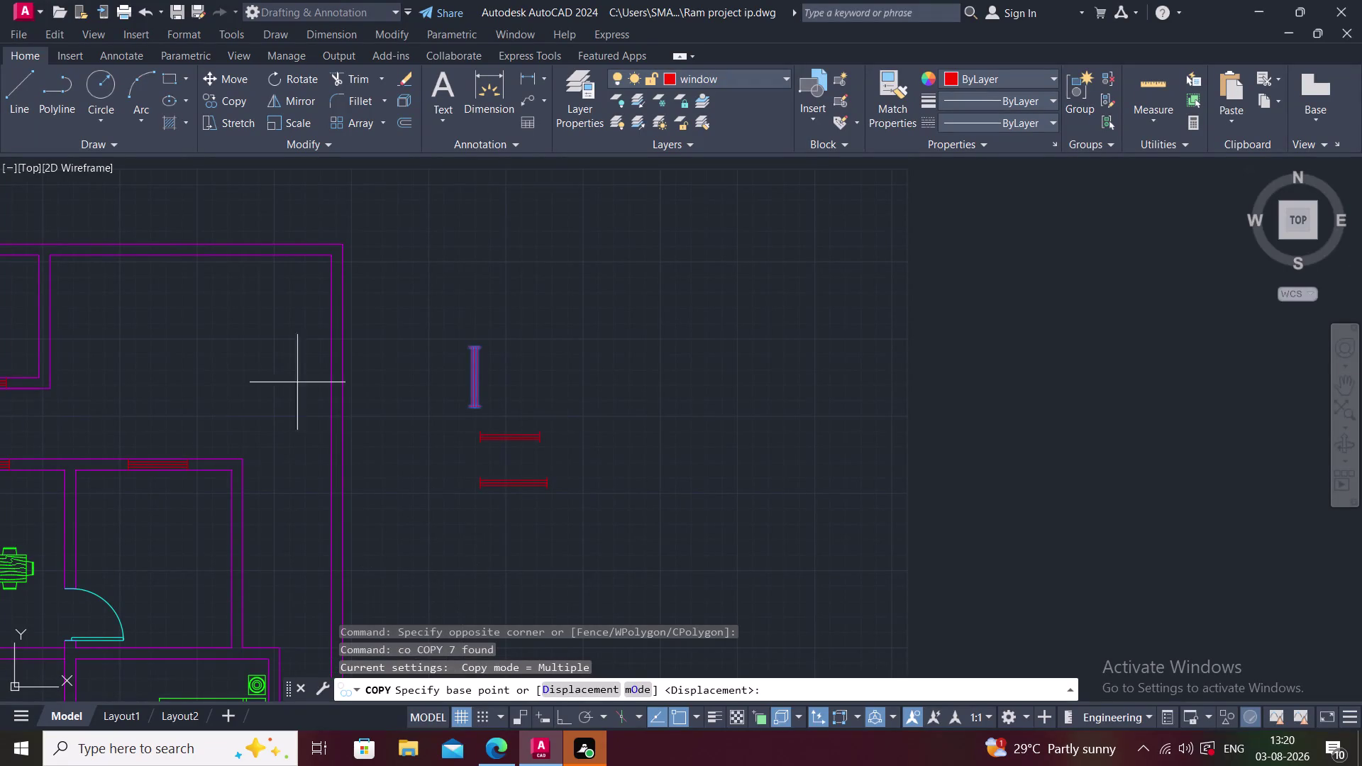
Try the Multileader and Add Leader options from the Leader dropdown on the window lines.
click(527, 100)
click(542, 98)
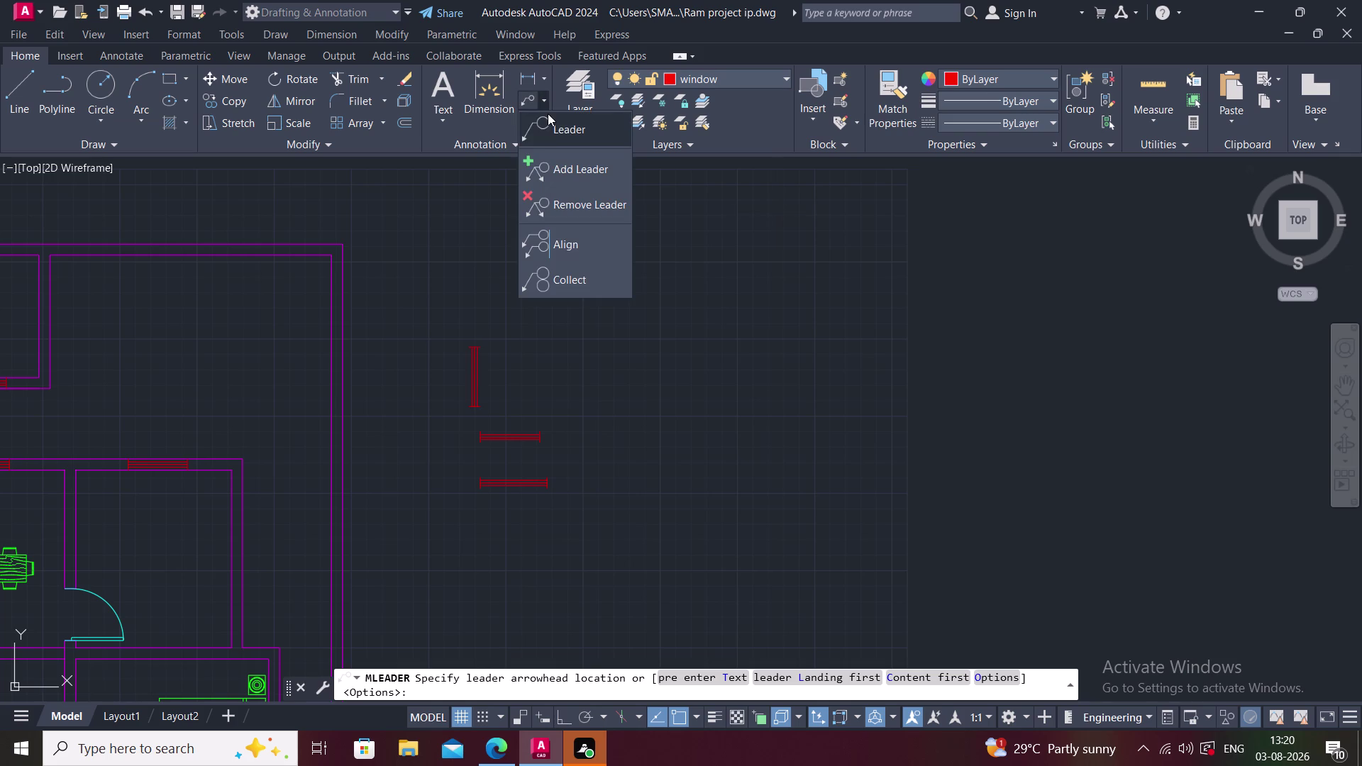
click(541, 160)
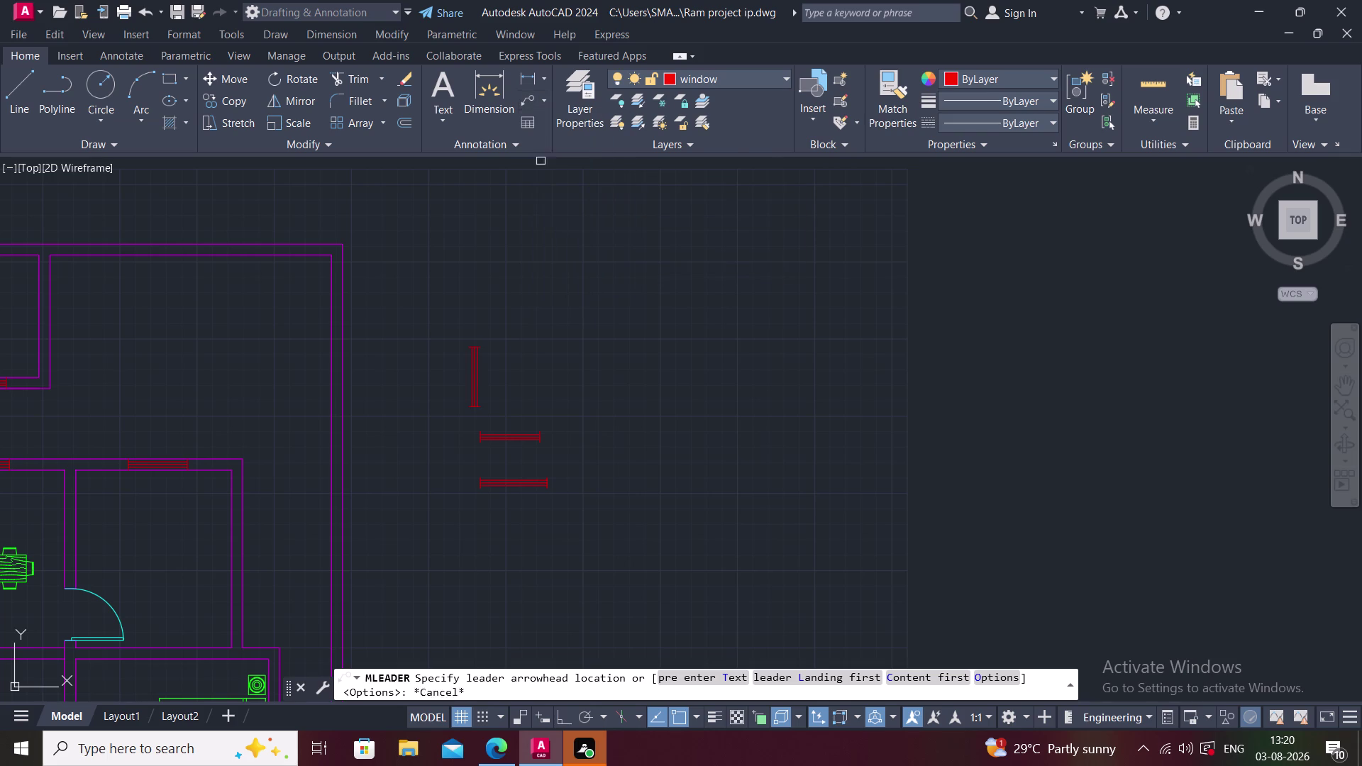
click(301, 310)
click(470, 302)
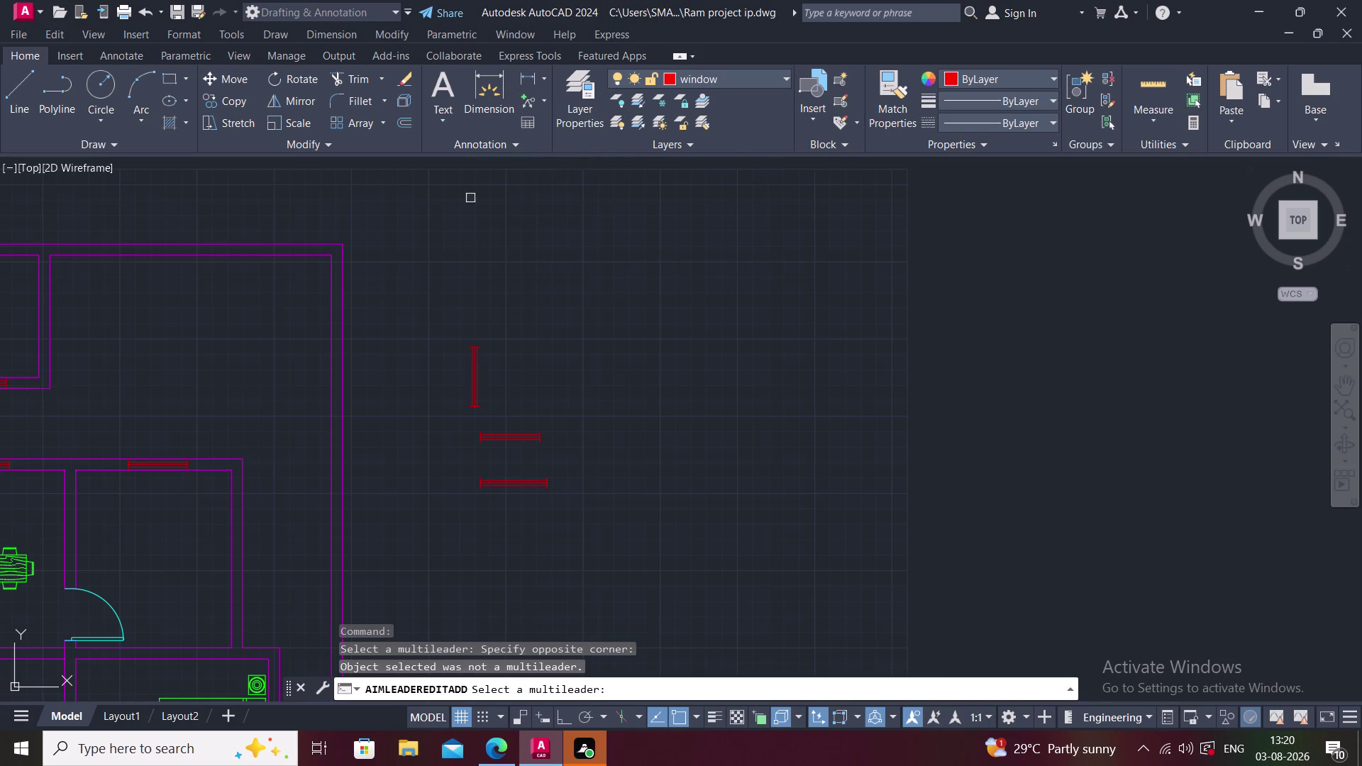
click(531, 97)
middle_drag(477, 216, 560, 165)
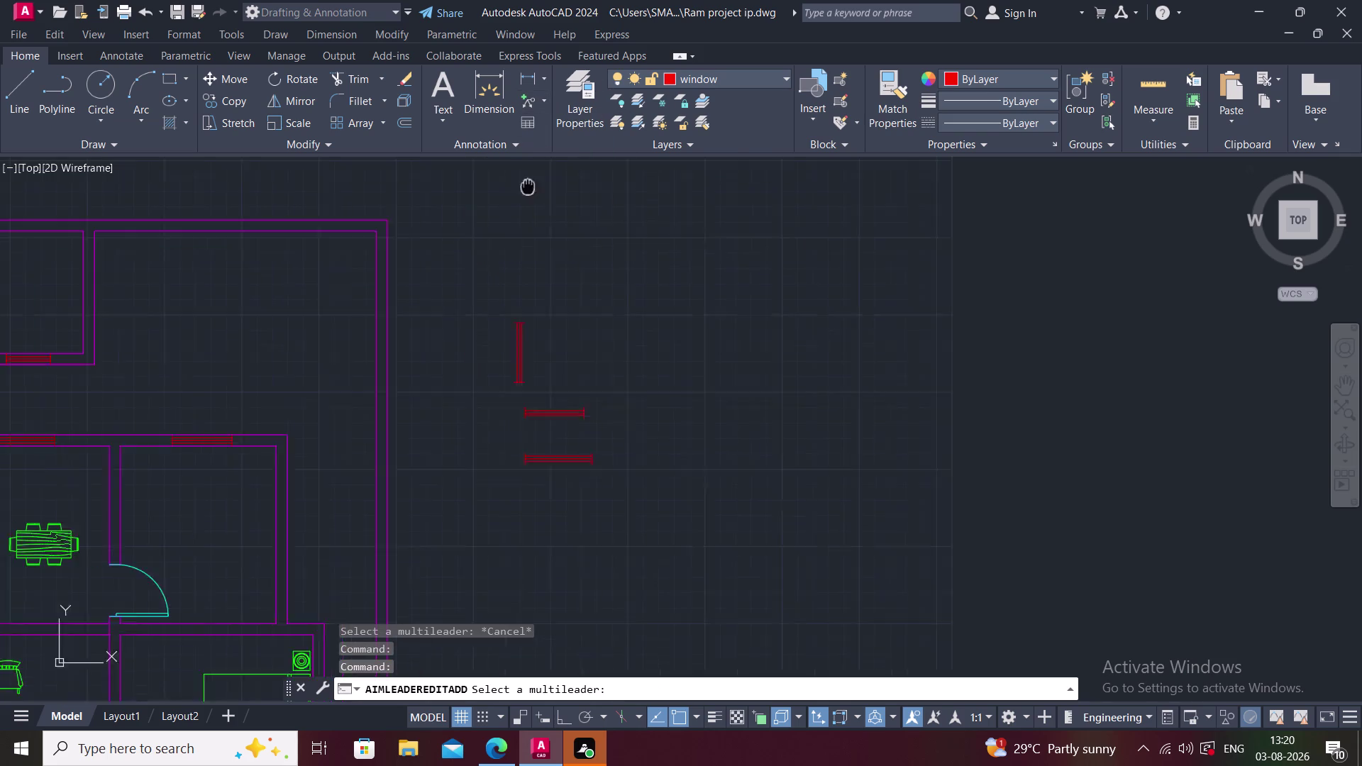
middle_drag(560, 165, 575, 156)
click(105, 504)
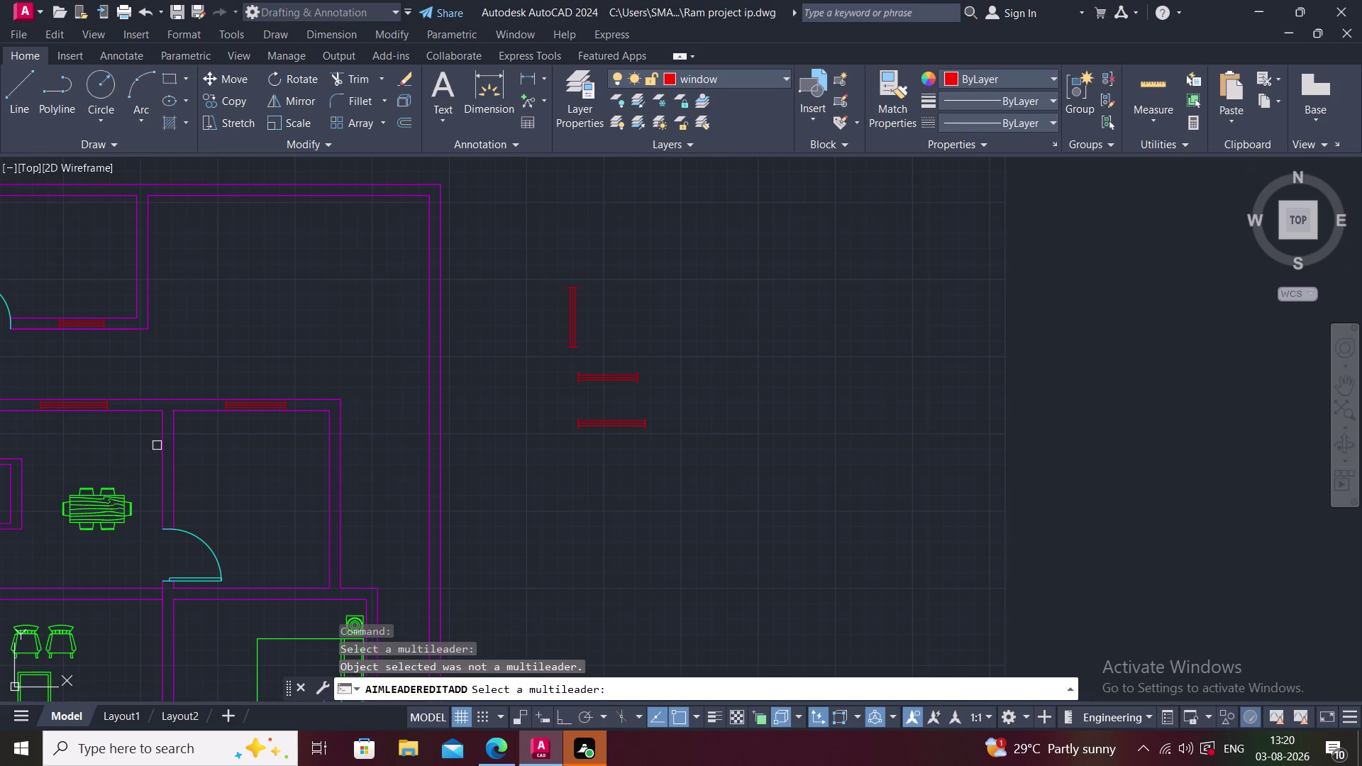
Reopen the Leader dropdown, then cancel the leader and copy commands with Esc.
click(538, 103)
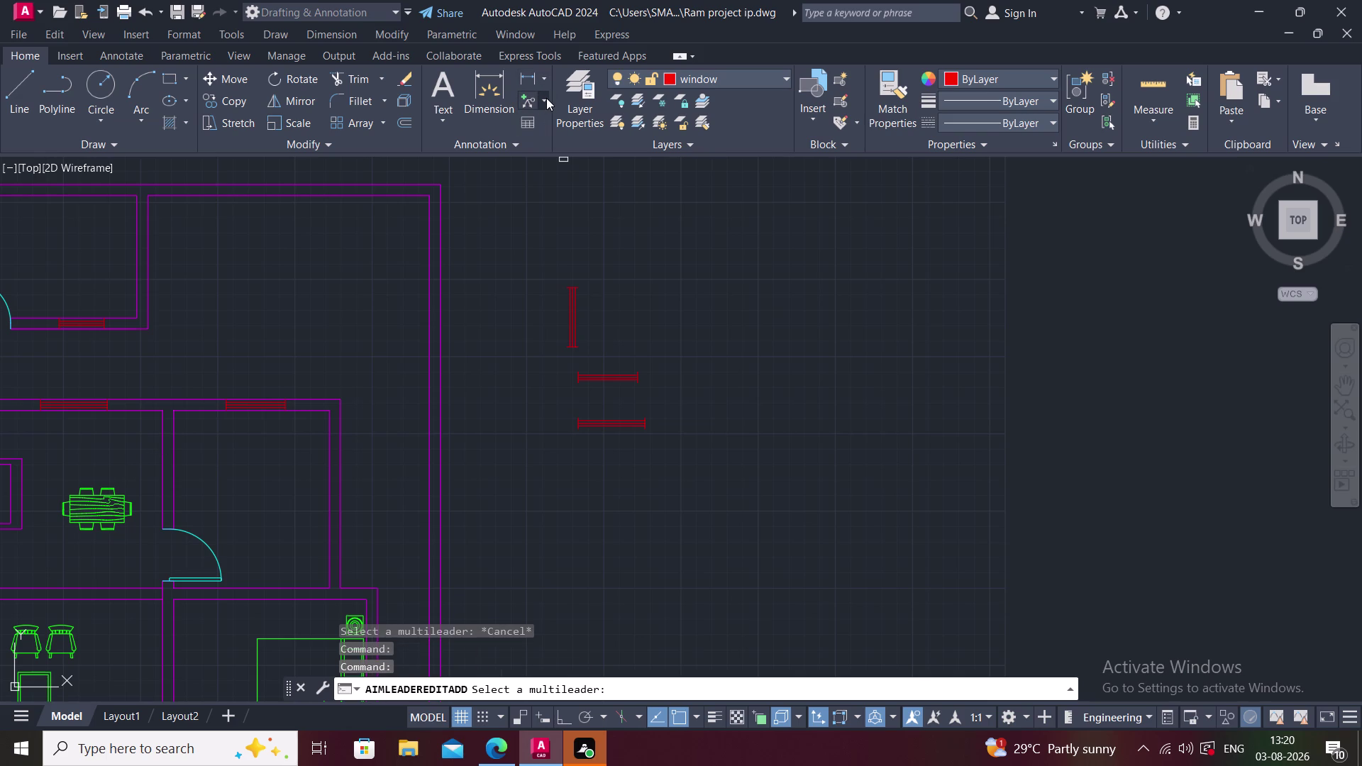
click(547, 98)
click(549, 169)
click(241, 407)
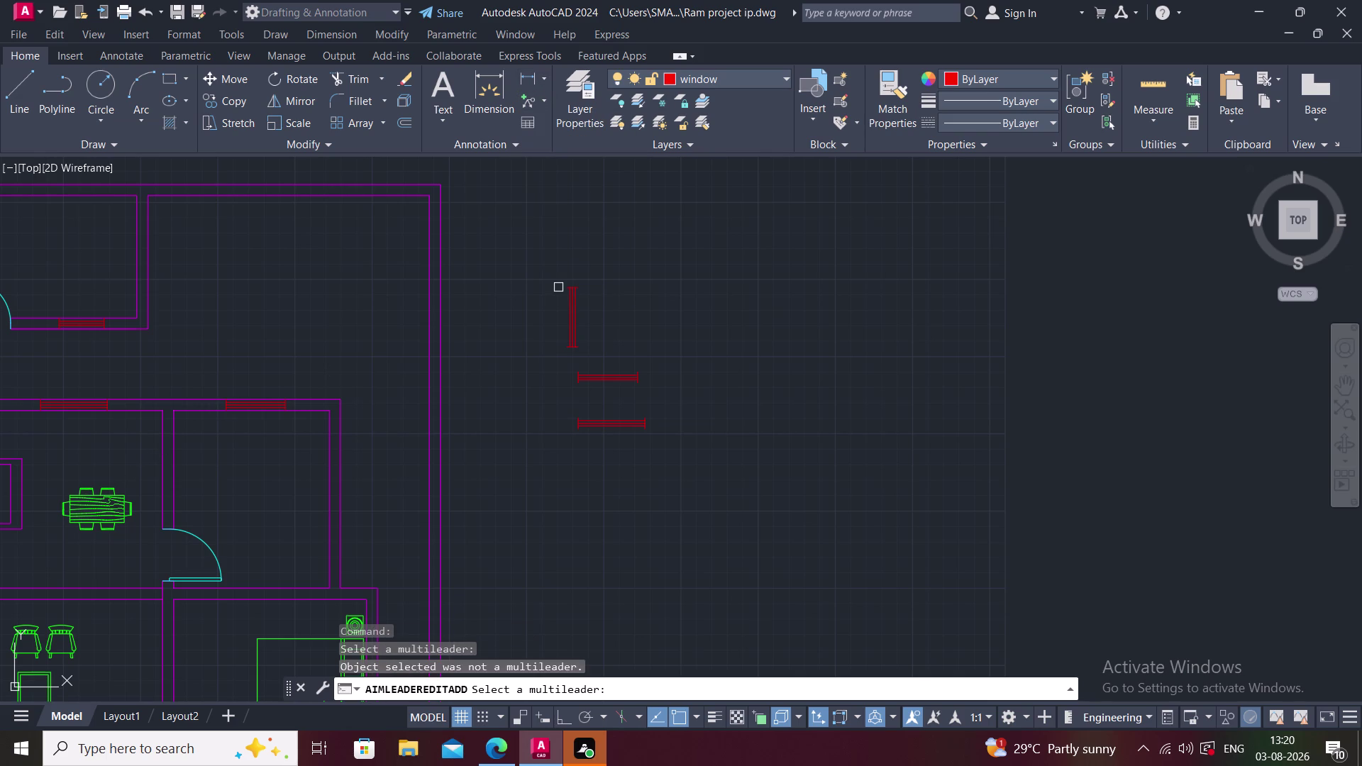
key(Escape)
key(Escape)
key(Escape)
key(Escape)
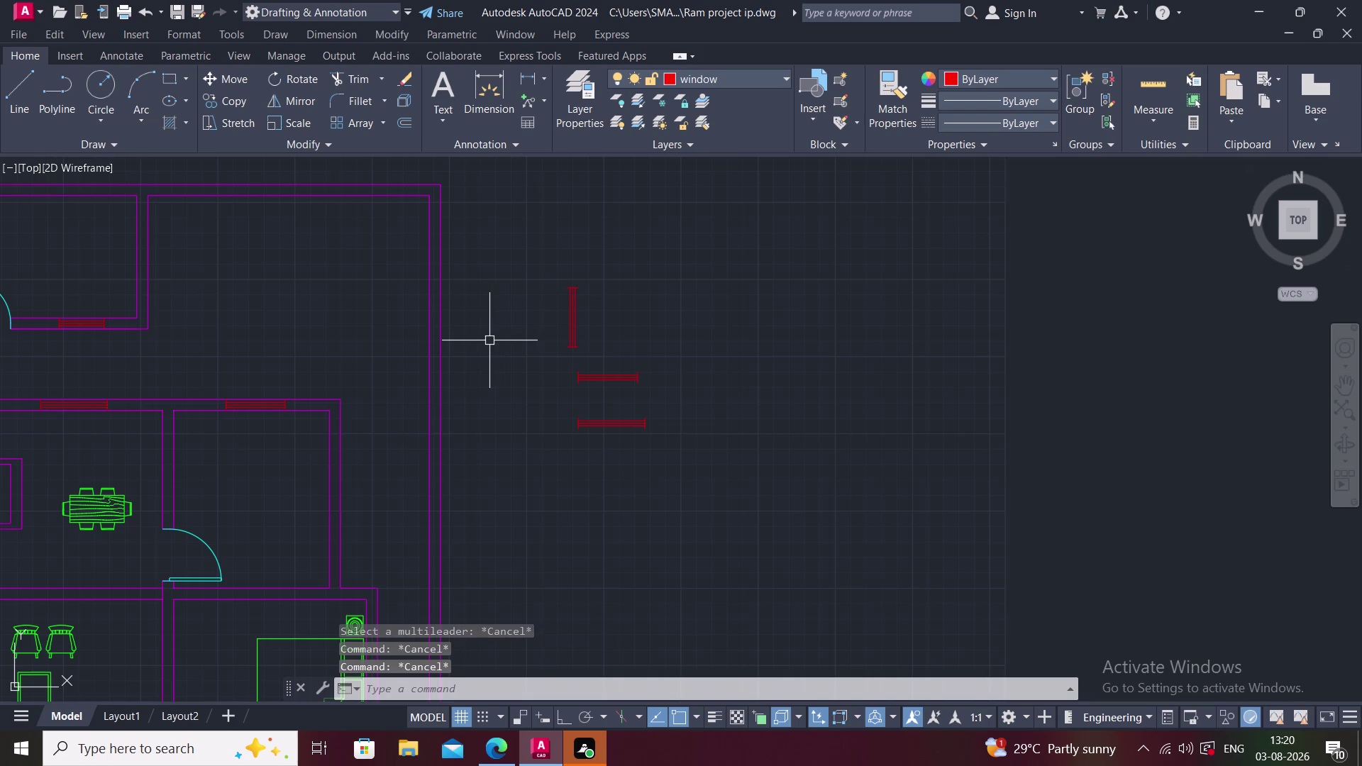
Crossing-select the vertical window symbol's seven objects and start COPY with the CO alias.
key(Escape)
key(Escape)
middle_drag(485, 341, 493, 341)
click(537, 244)
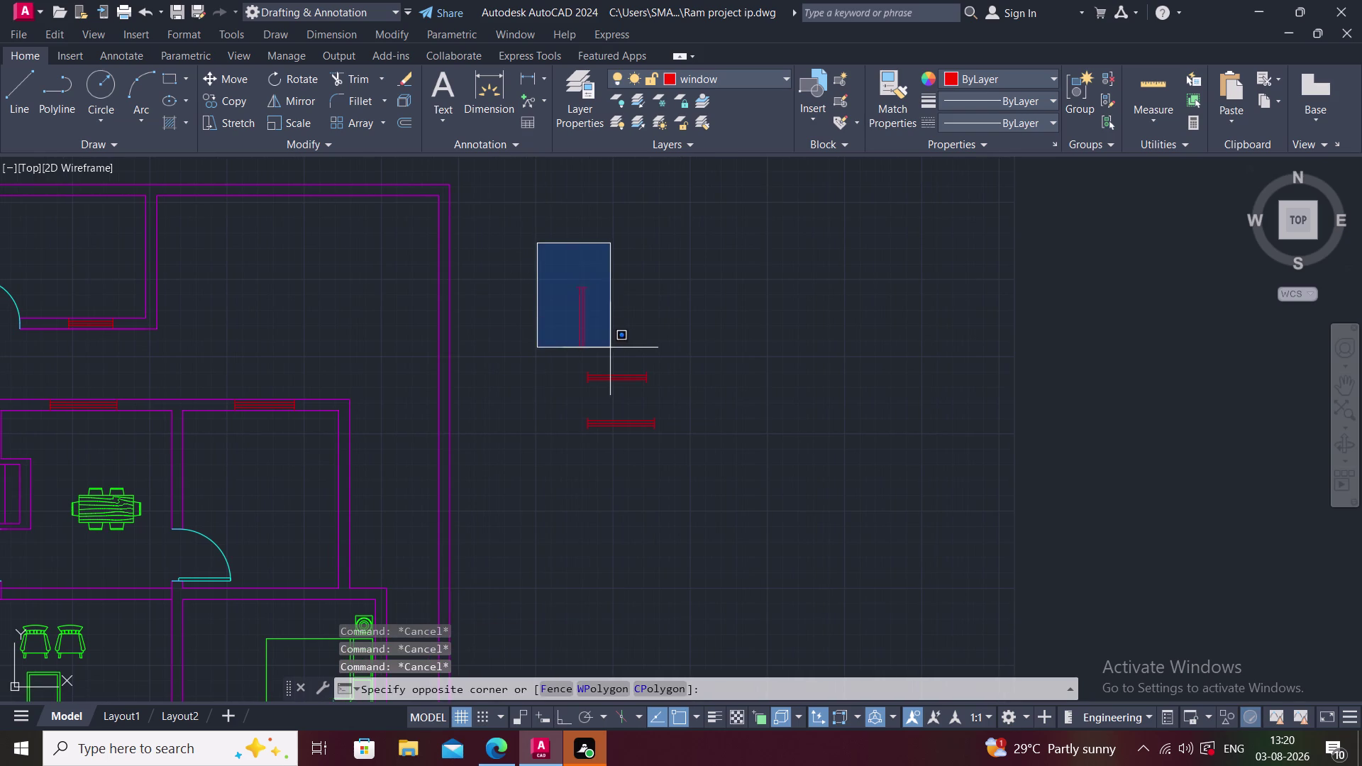
click(612, 349)
middle_drag(480, 380, 565, 327)
scroll(down, 3)
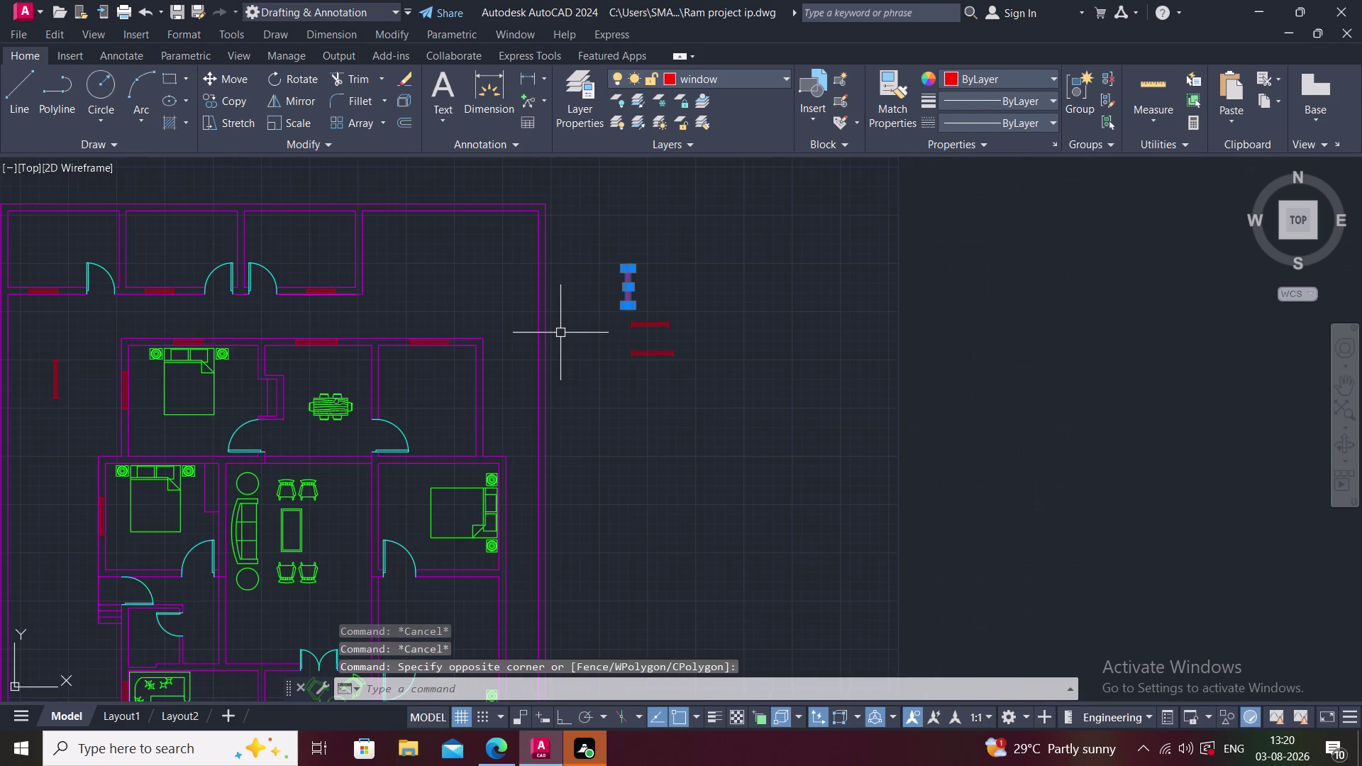
text(c)
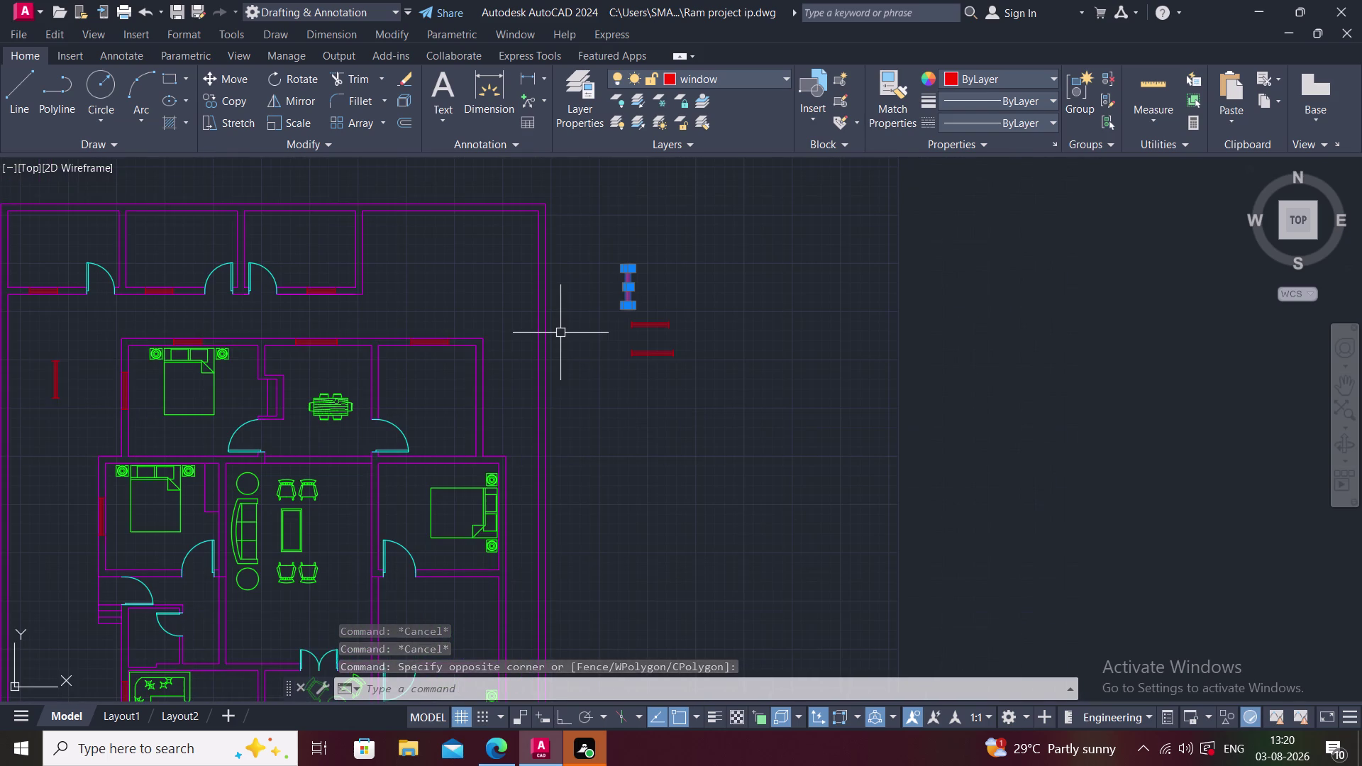
text(o)
key(space)
scroll(up, 3)
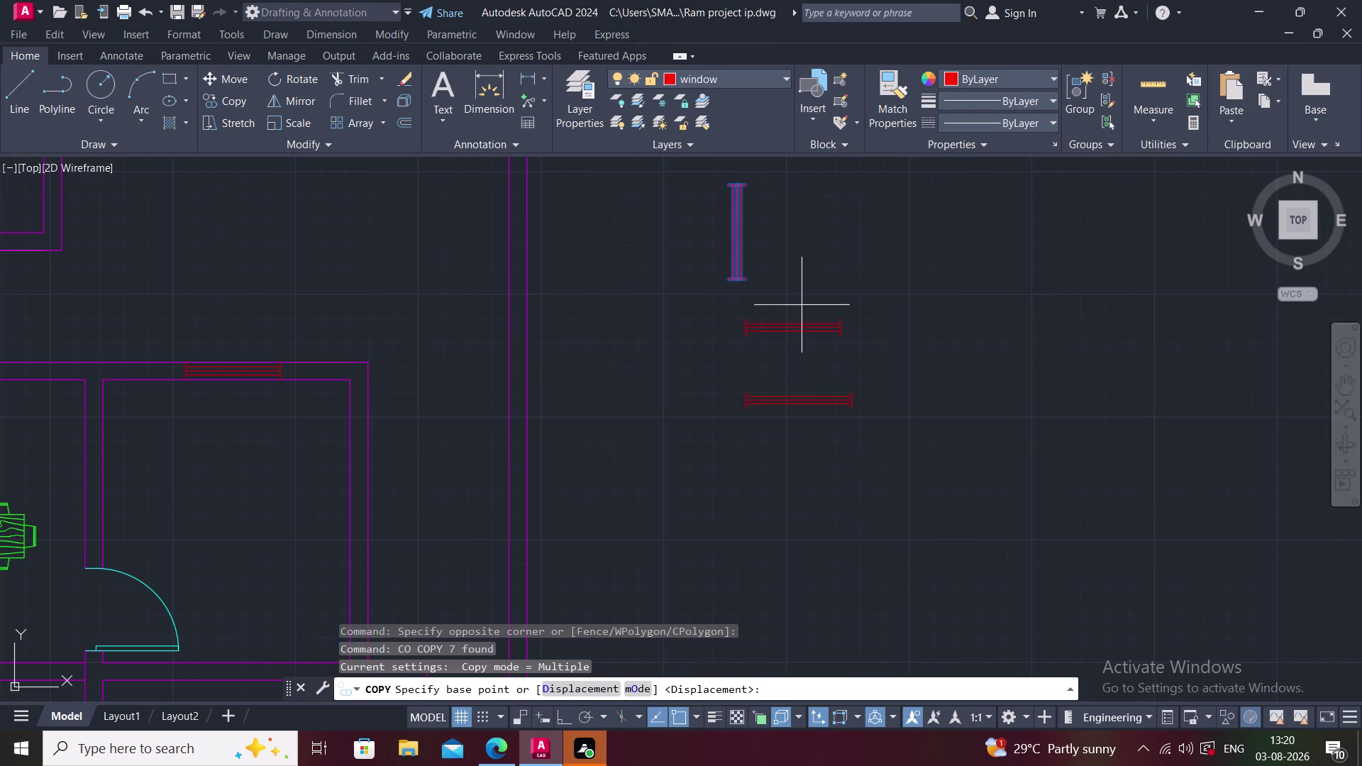
Copy the vertical window symbol from its base point onto the dining room's right wall-opening endpoint.
scroll(up, 3)
click(682, 256)
scroll(down, 3)
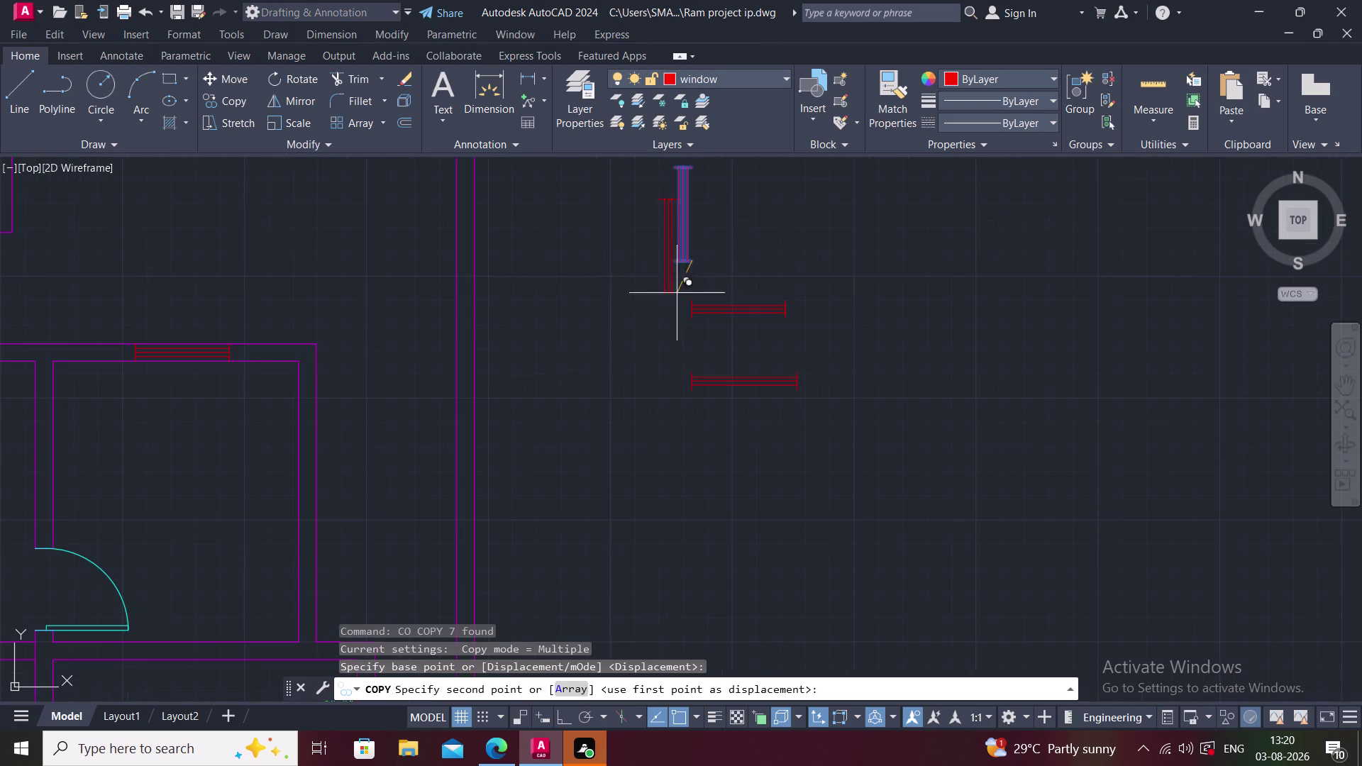
scroll(down, 3)
scroll(up, 3)
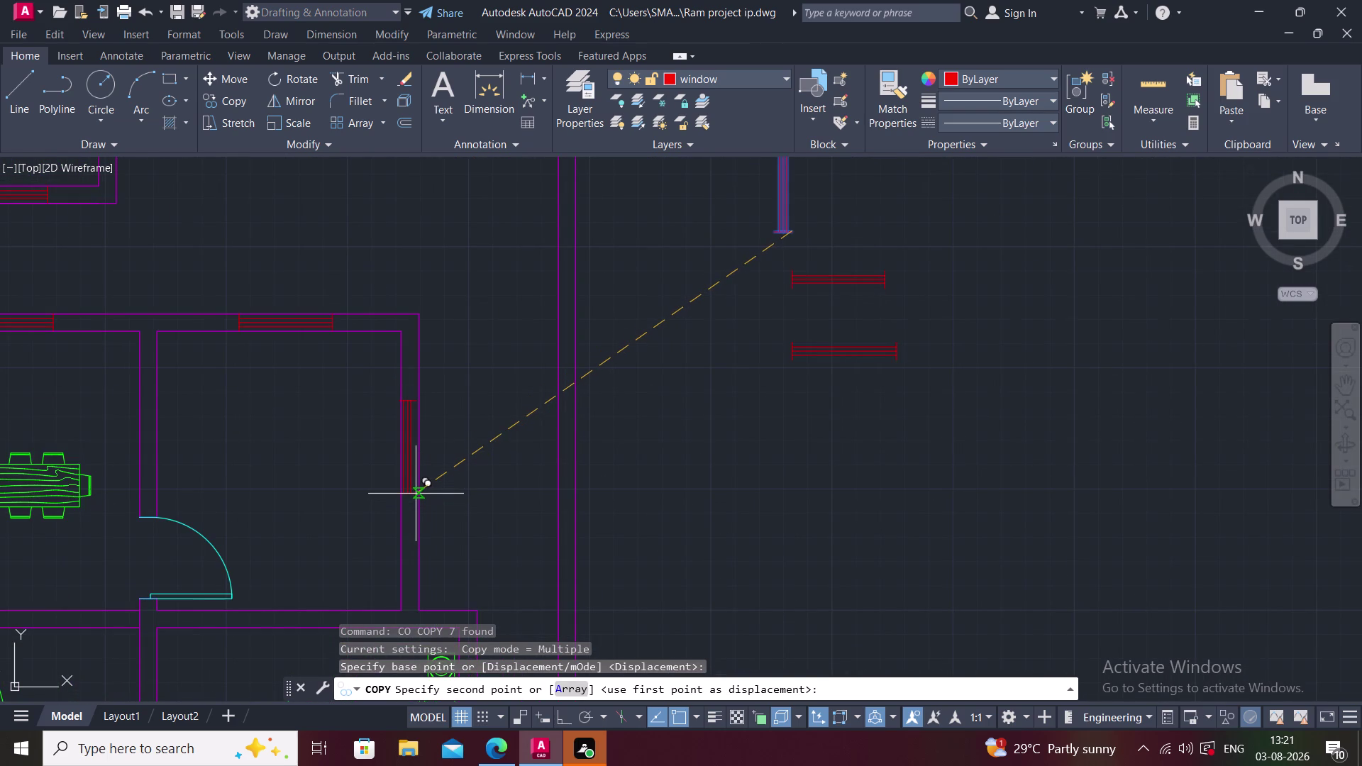
scroll(up, 3)
scroll(up, 3)
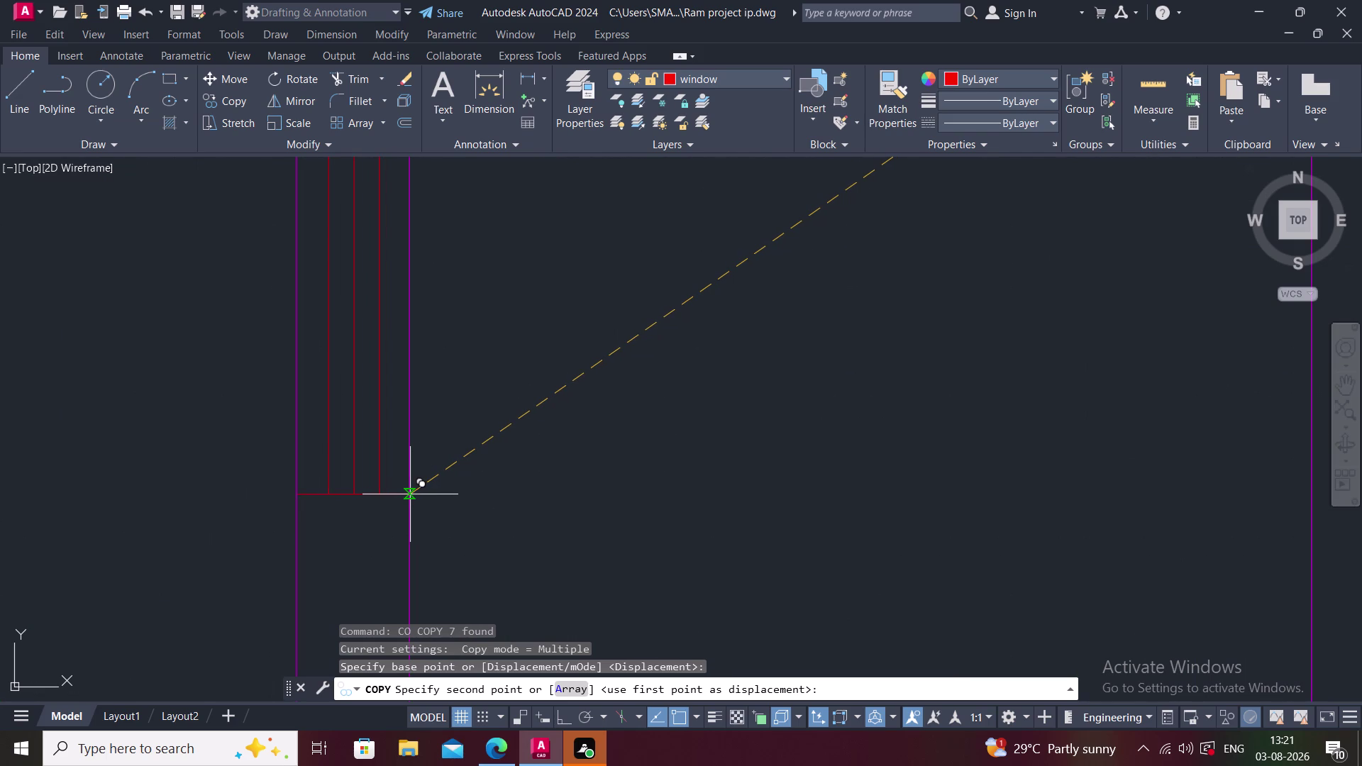
scroll(up, 3)
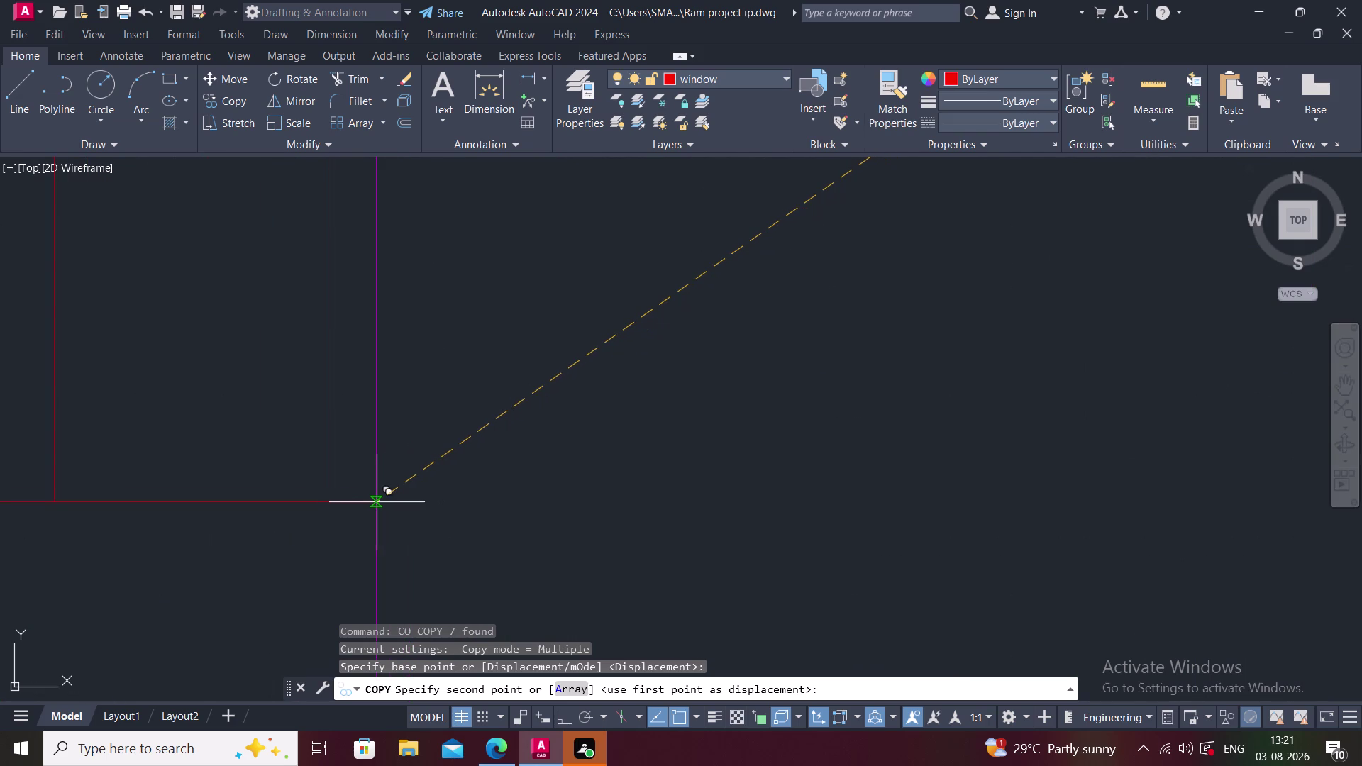
click(376, 501)
scroll(down, 3)
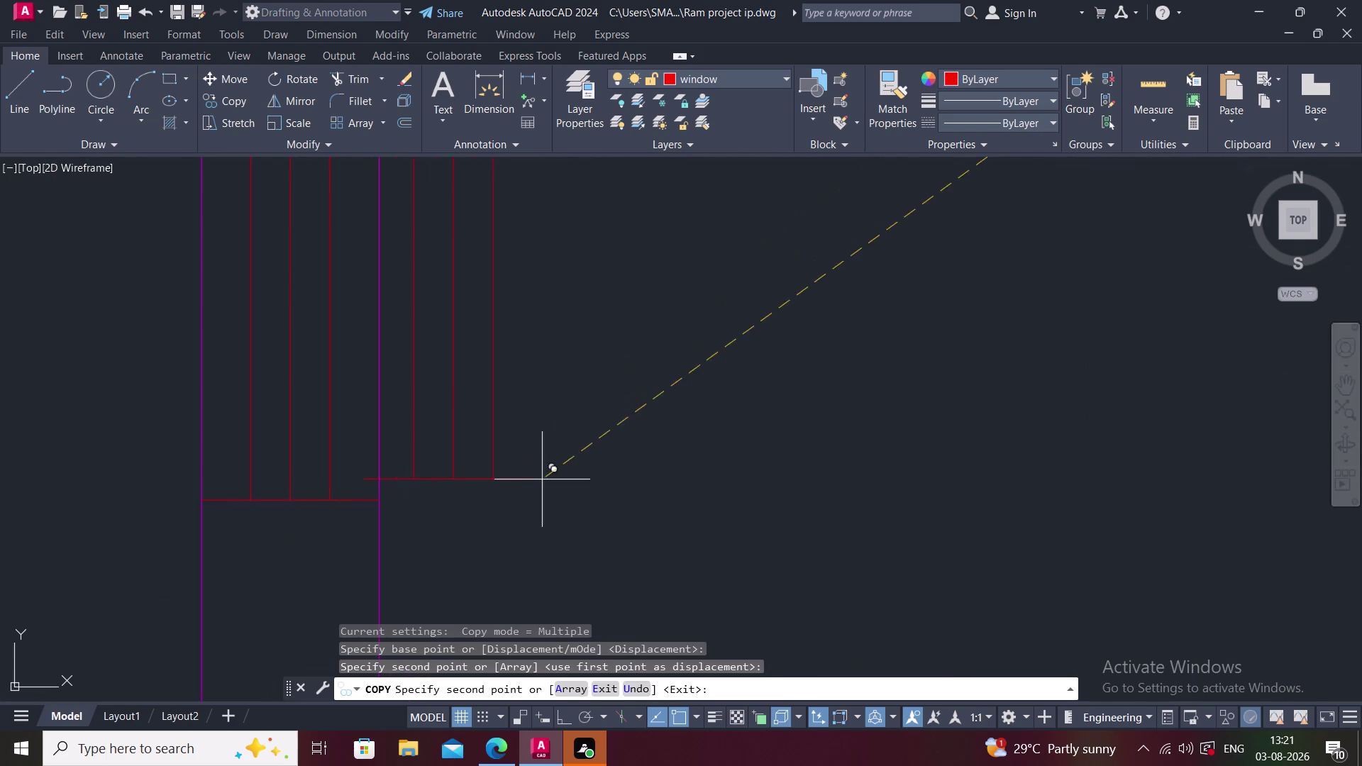
scroll(down, 3)
key(Escape)
scroll(down, 3)
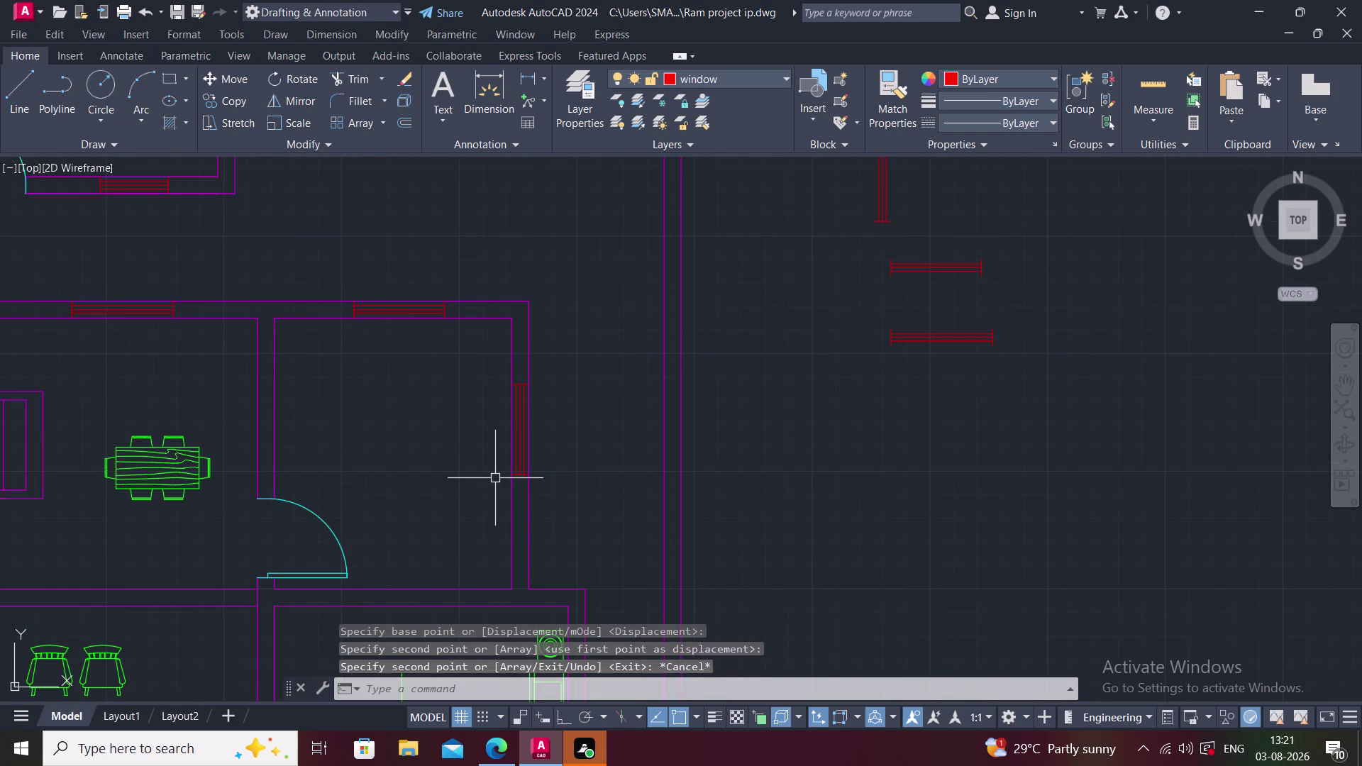